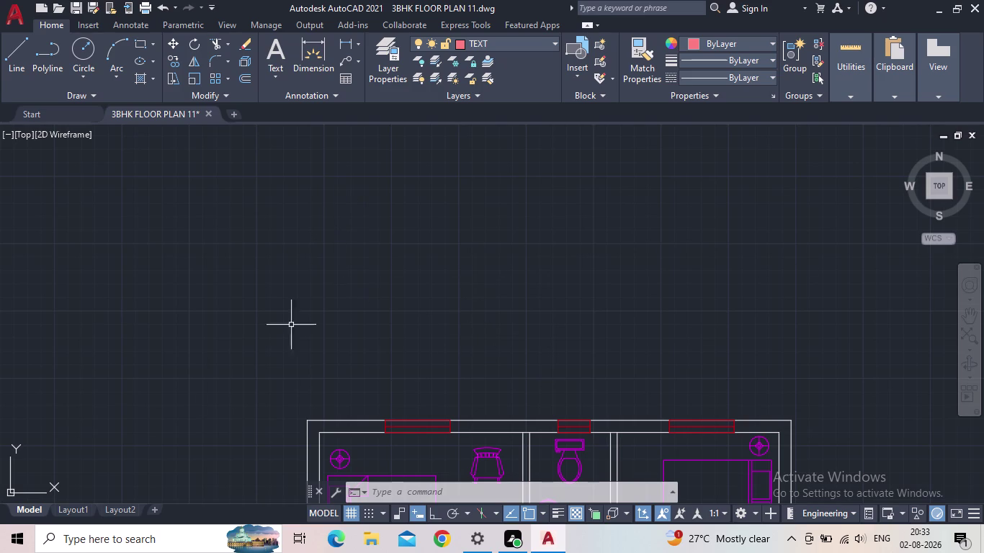
Pan and zoom to bring the 3BHK floor plan into view.
scroll(down, 3)
middle_drag(283, 324, 273, 278)
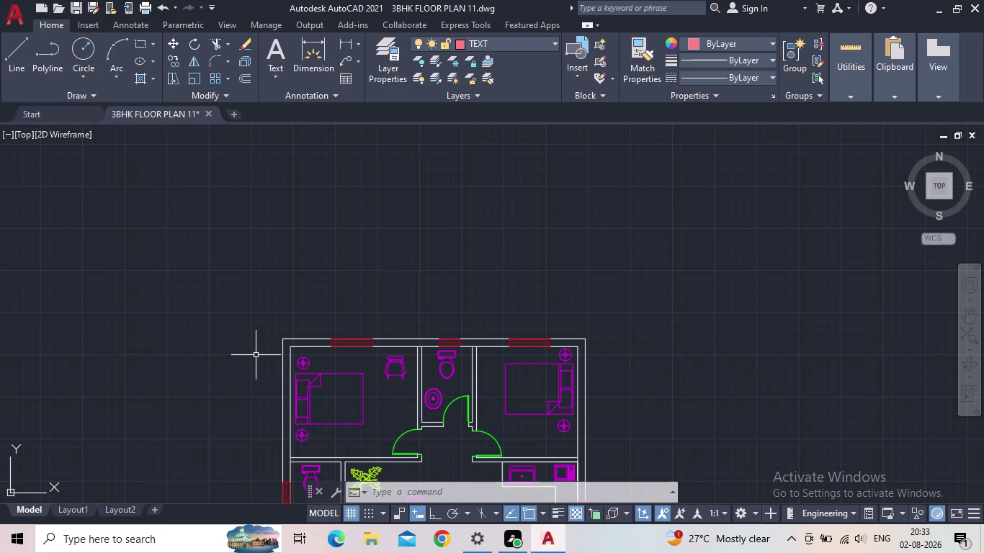
middle_drag(622, 356, 621, 353)
middle_drag(621, 352, 623, 260)
scroll(down, 3)
scroll(up, 3)
middle_click(556, 322)
scroll(up, 3)
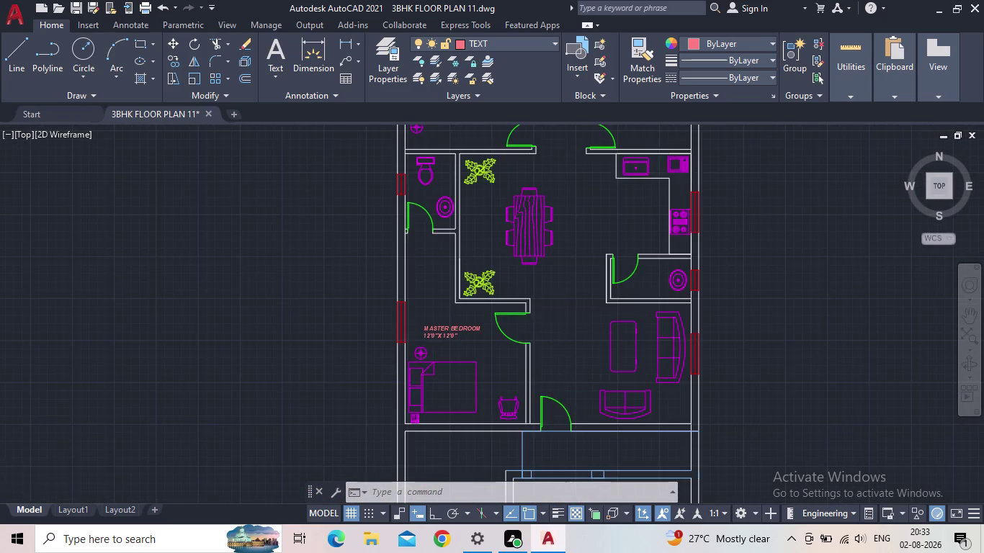
Center and zoom the view on the master bedroom's MASTER BEDROOM label.
middle_drag(575, 311, 535, 269)
scroll(down, 3)
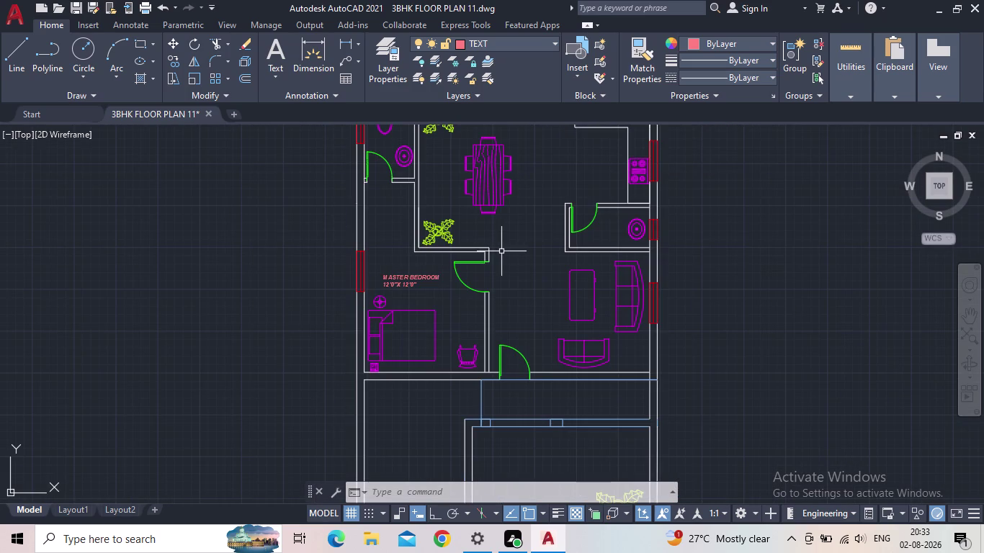
middle_drag(533, 268, 525, 318)
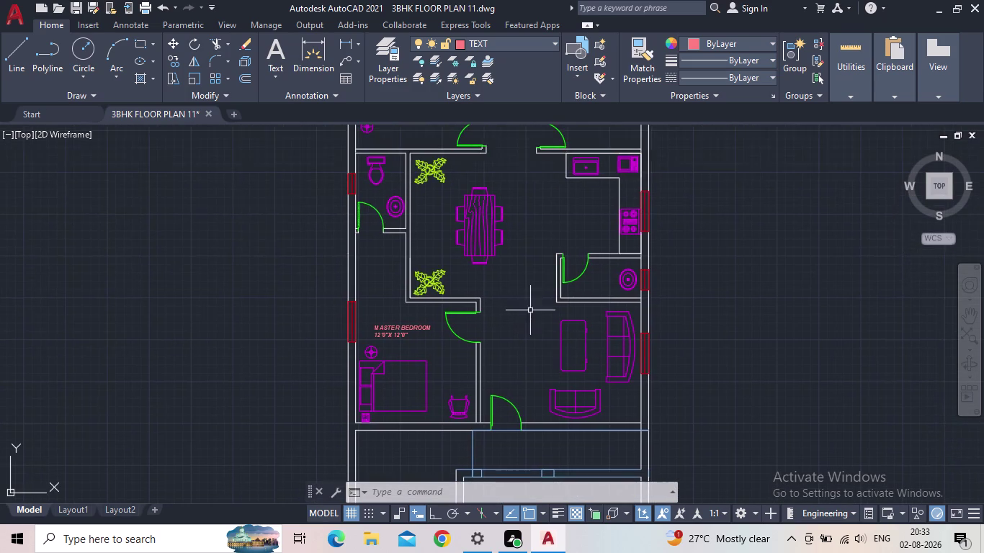
scroll(up, 3)
scroll(up, 3)
scroll(down, 3)
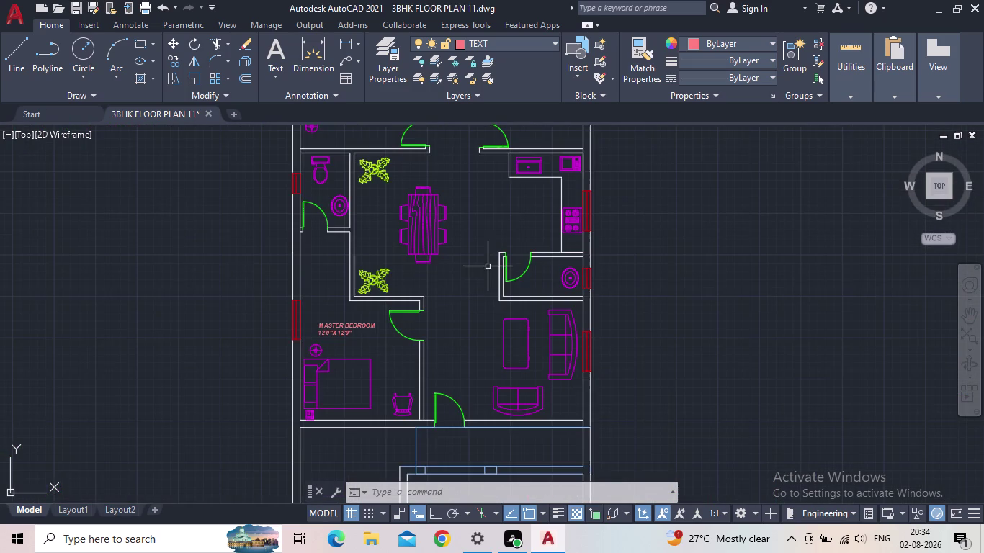
middle_drag(489, 286, 513, 309)
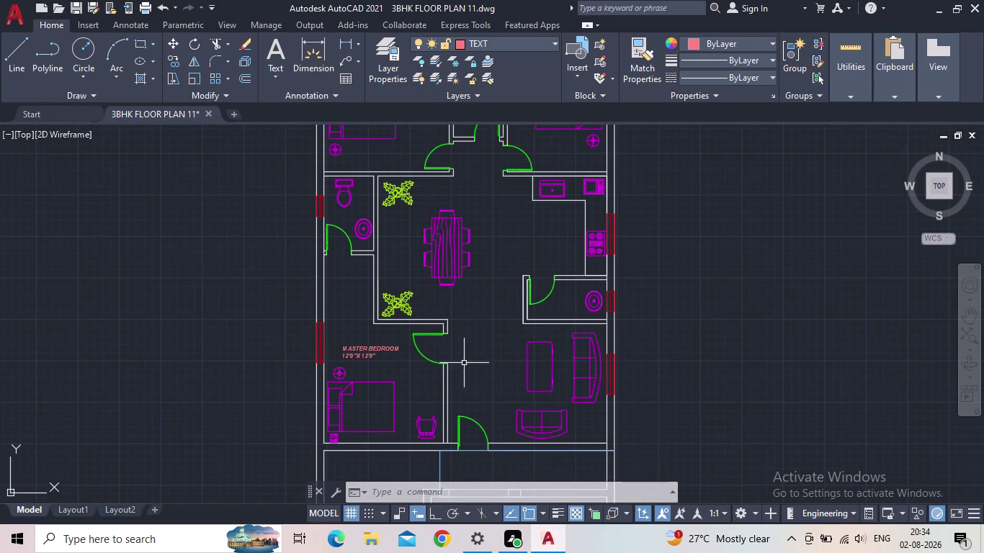
scroll(up, 3)
middle_drag(391, 364, 488, 344)
Select the MASTER BEDROOM label and scale it up much larger with SC.
drag(480, 345, 458, 338)
click(395, 311)
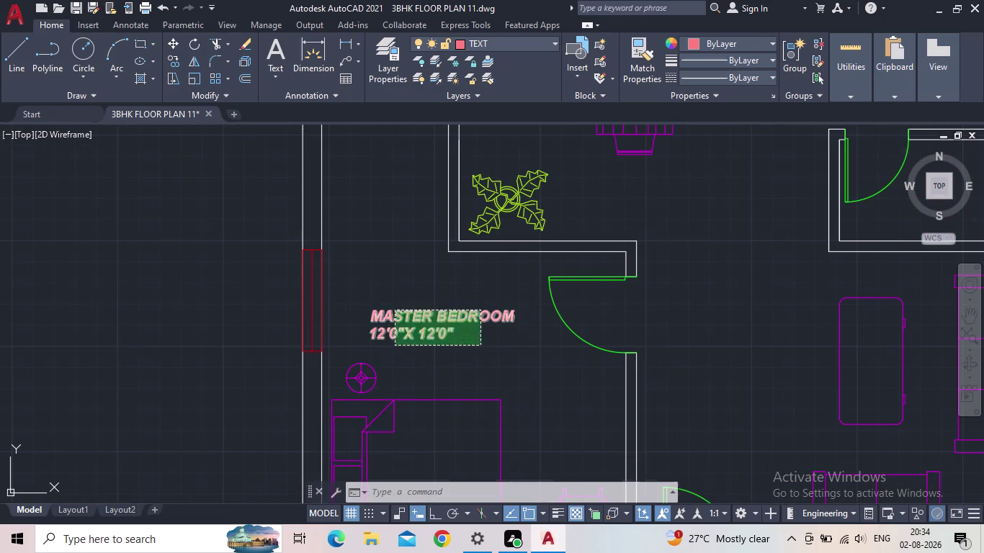
text(SC)
key(space)
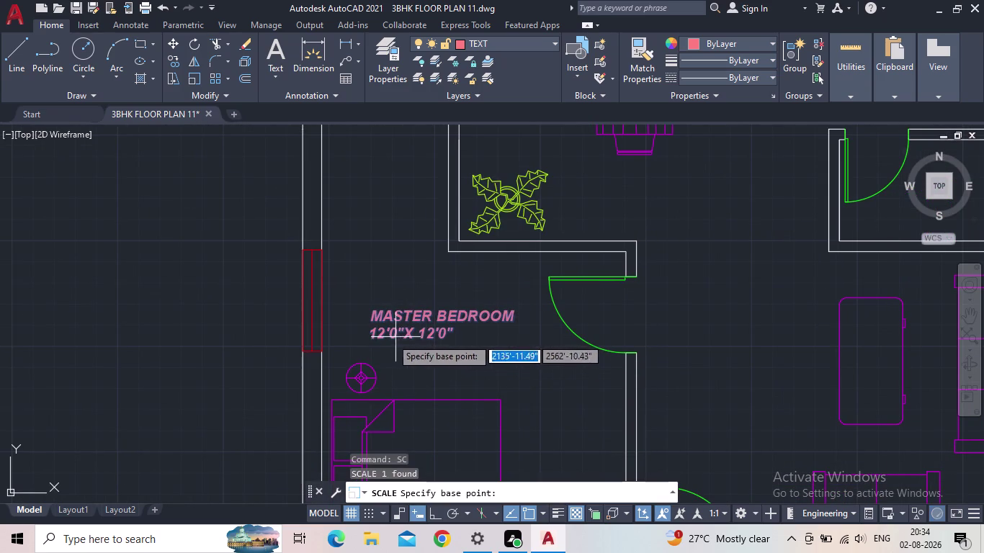
drag(369, 339, 375, 340)
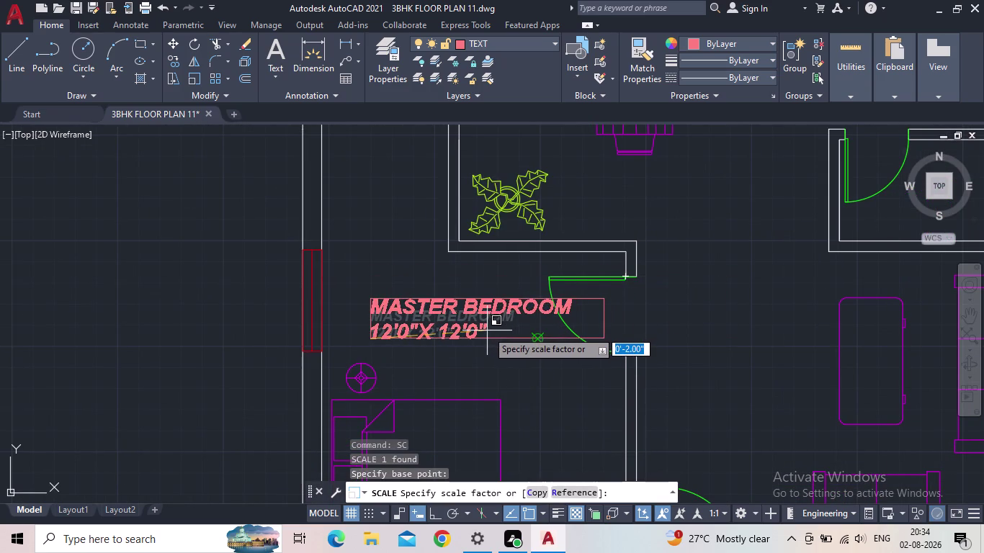
click(485, 331)
Scale both label lines back down from their left end.
scroll(down, 3)
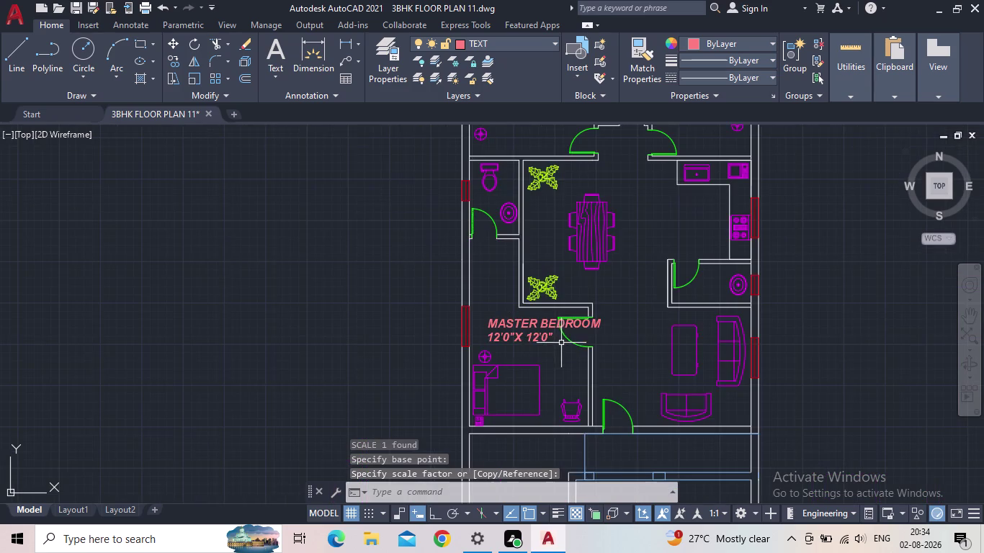
scroll(up, 3)
click(507, 327)
click(512, 341)
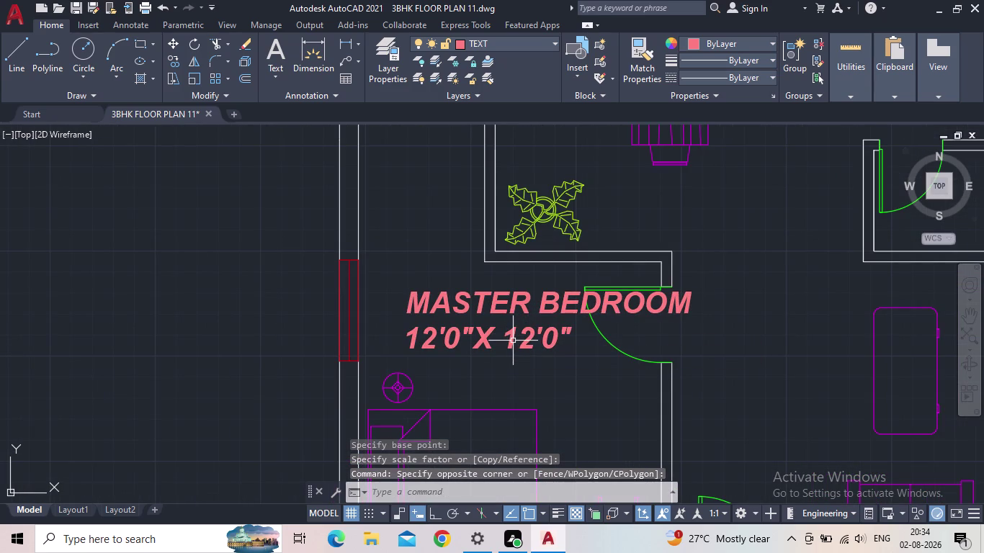
text(SC)
key(space)
click(506, 335)
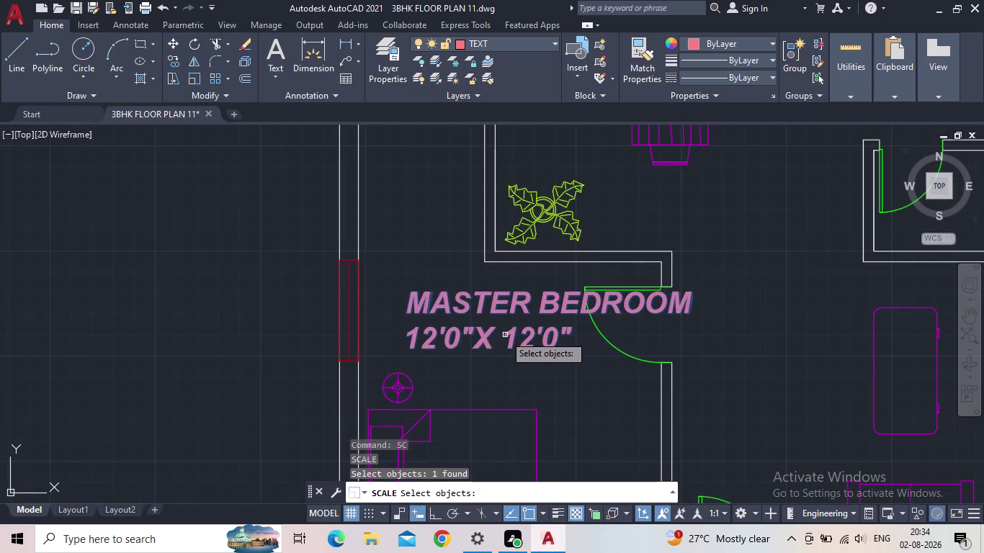
click(413, 348)
key(space)
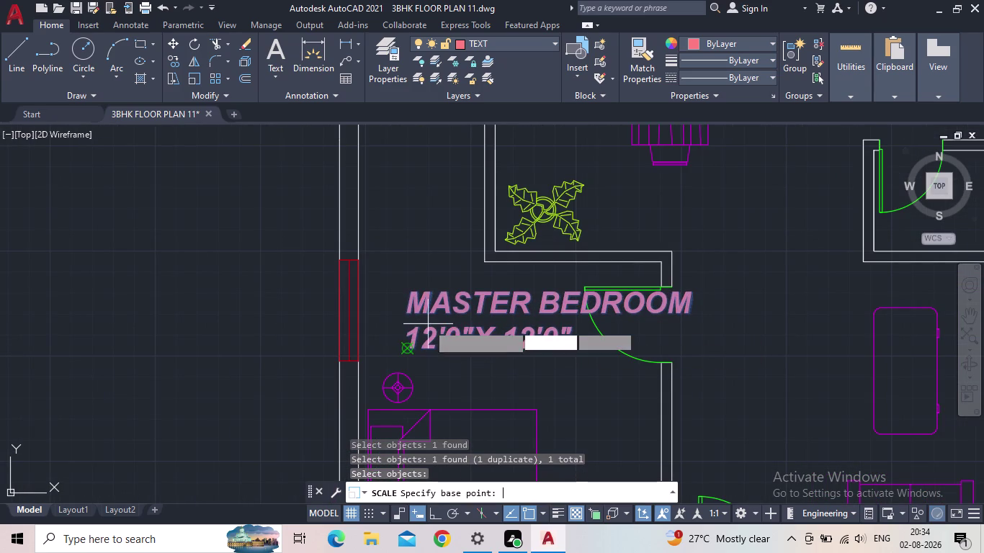
click(413, 344)
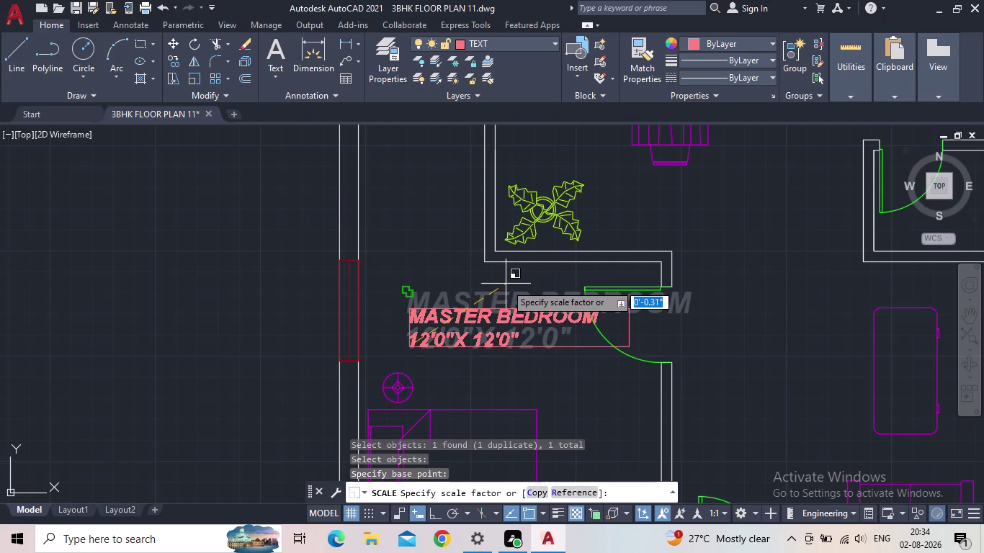
click(501, 286)
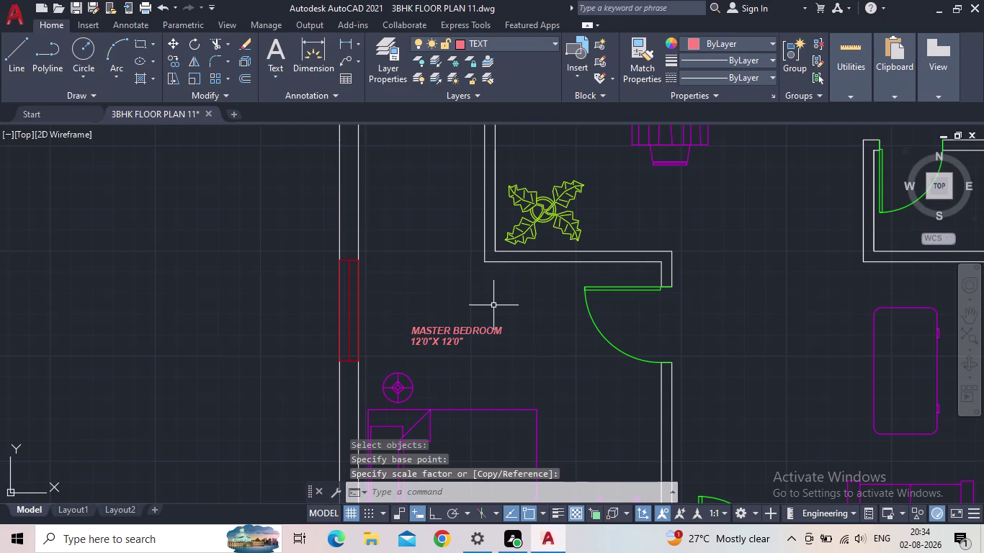
Rescale both label lines to a medium size.
text(SC)
key(space)
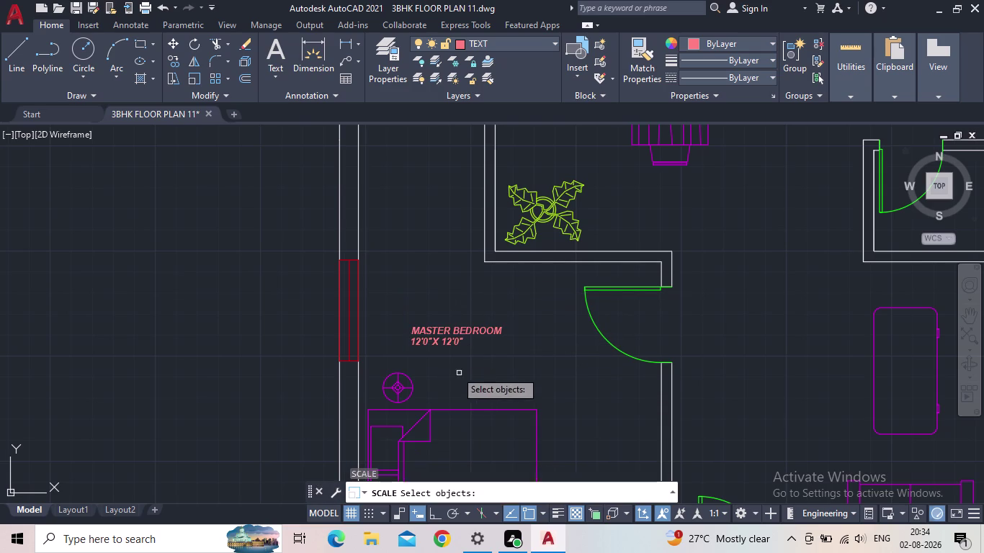
drag(449, 359, 441, 345)
click(424, 315)
key(space)
click(416, 342)
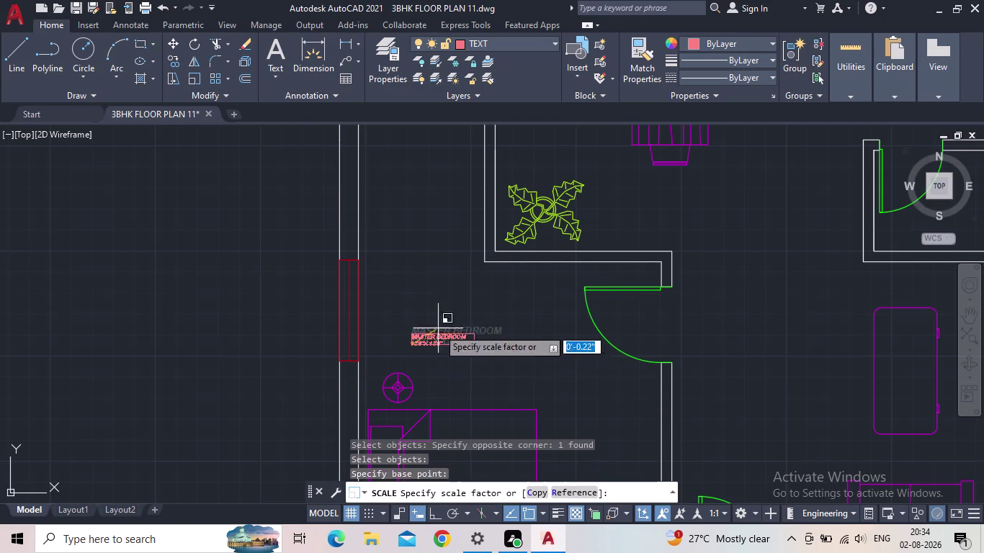
click(524, 303)
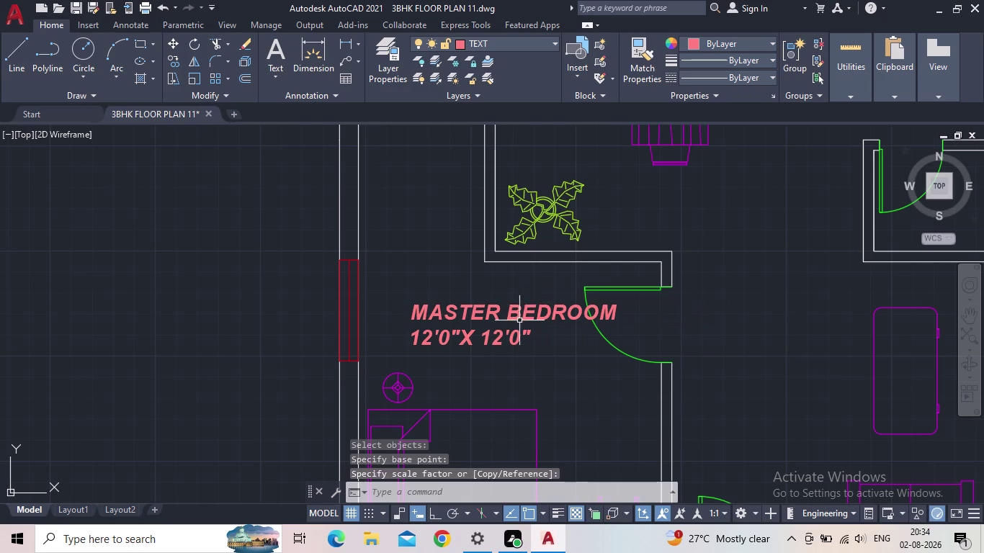
Grip-move the label closer to the bedroom's left wall.
click(512, 329)
click(414, 306)
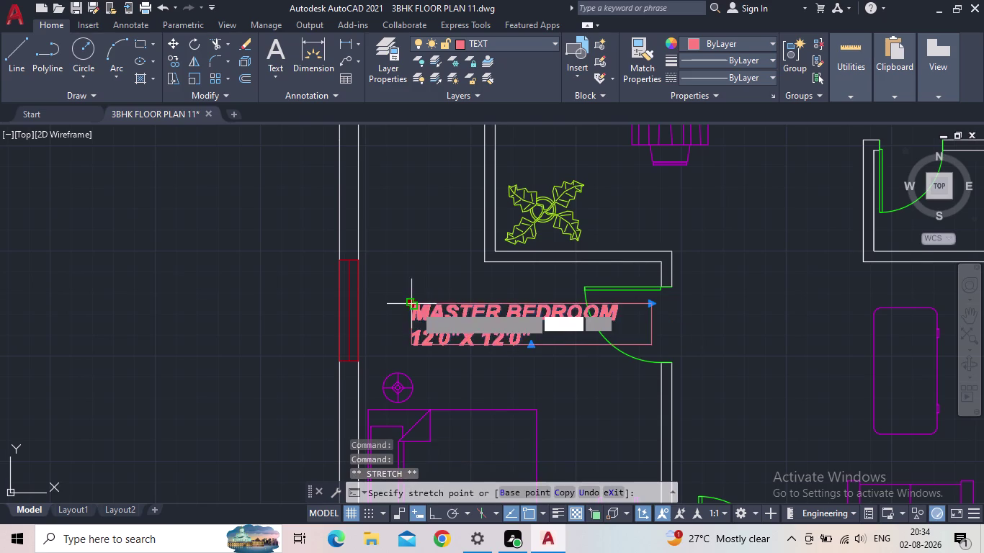
click(371, 302)
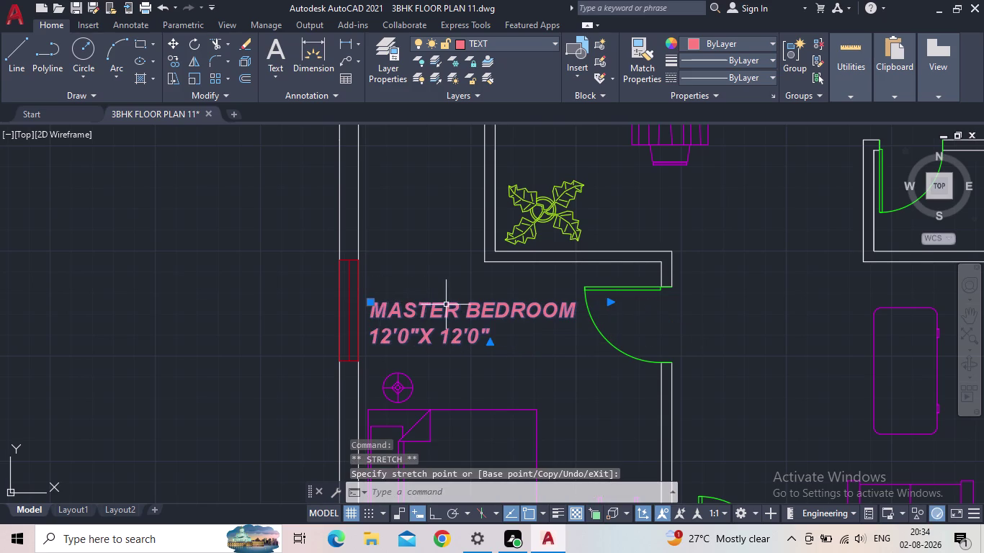
middle_drag(450, 307, 583, 314)
scroll(down, 3)
key(Escape)
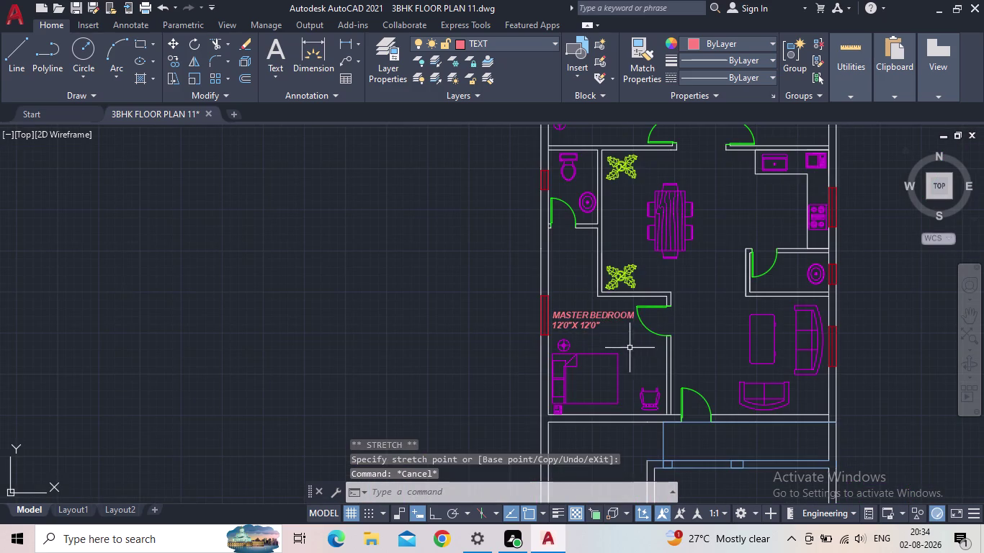
scroll(up, 3)
Nudge the label slightly lower within the room.
click(576, 320)
click(591, 317)
click(590, 312)
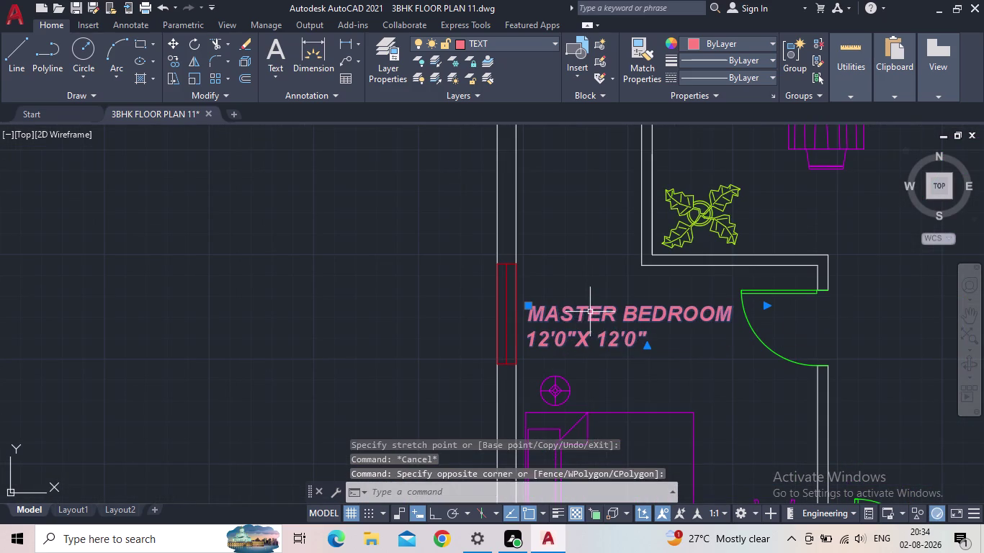
click(527, 305)
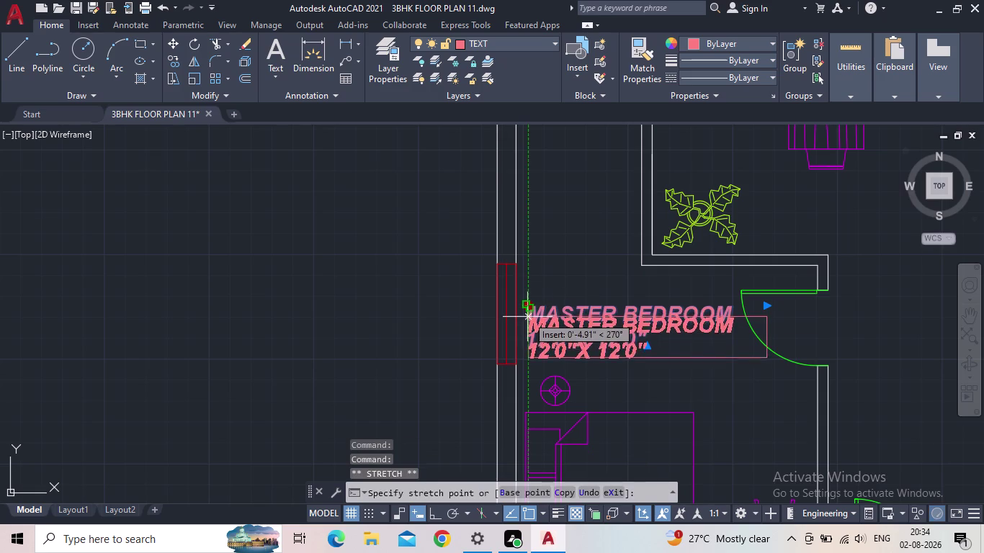
click(528, 321)
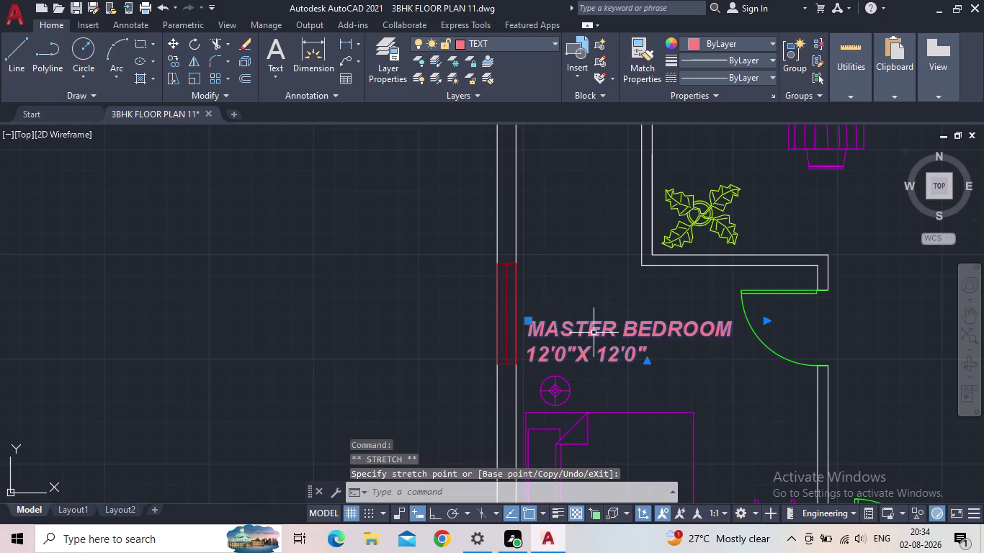
key(Escape)
Review the label placement, save the drawing, and reselect the label.
scroll(down, 3)
middle_drag(594, 335, 507, 299)
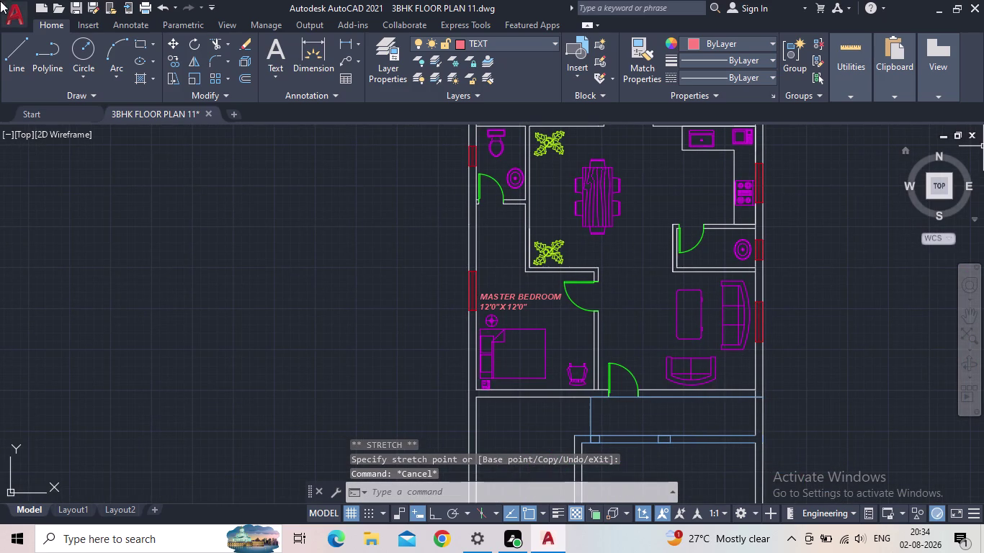
click(72, 7)
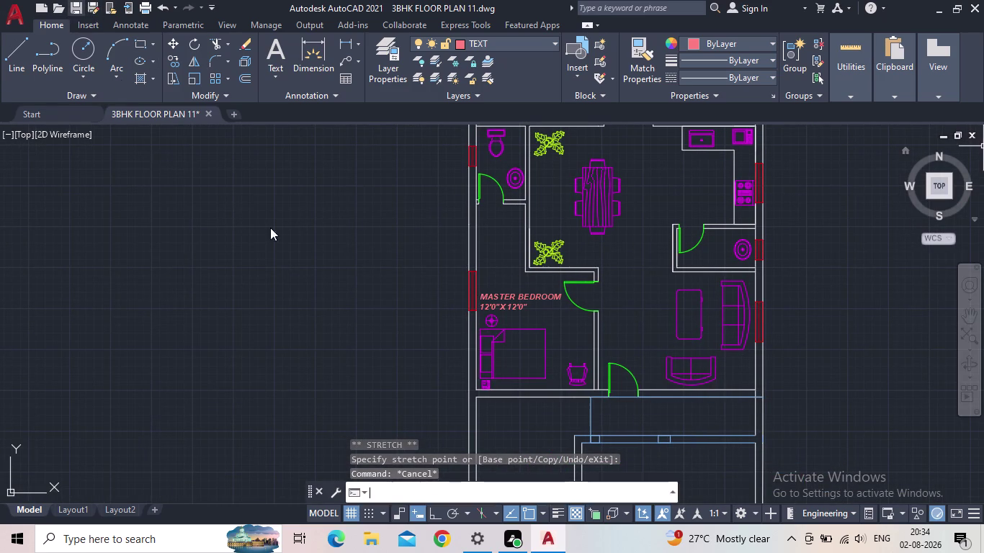
scroll(up, 3)
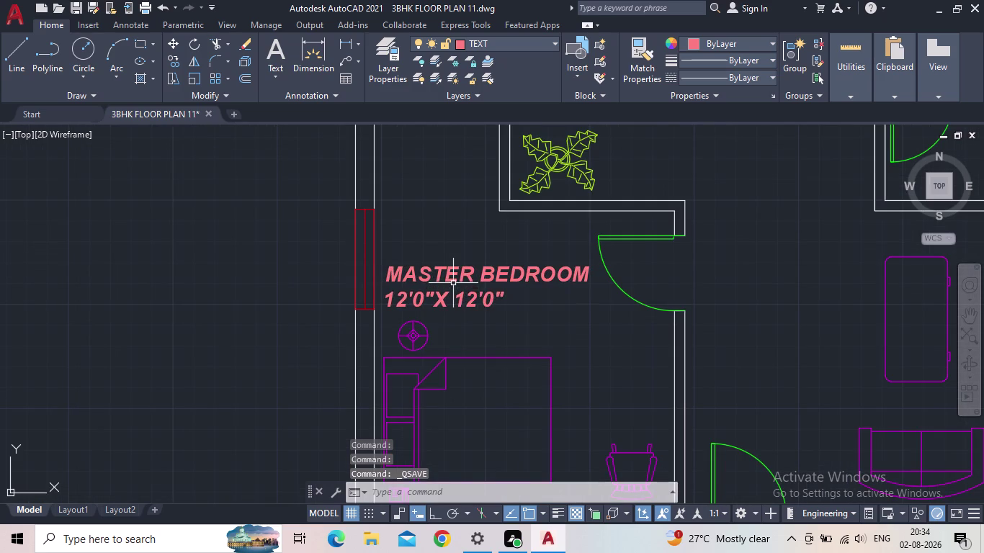
click(453, 283)
double_click(481, 301)
Copy the MASTER BEDROOM label with CO, moving the duplicate toward the living room.
click(458, 299)
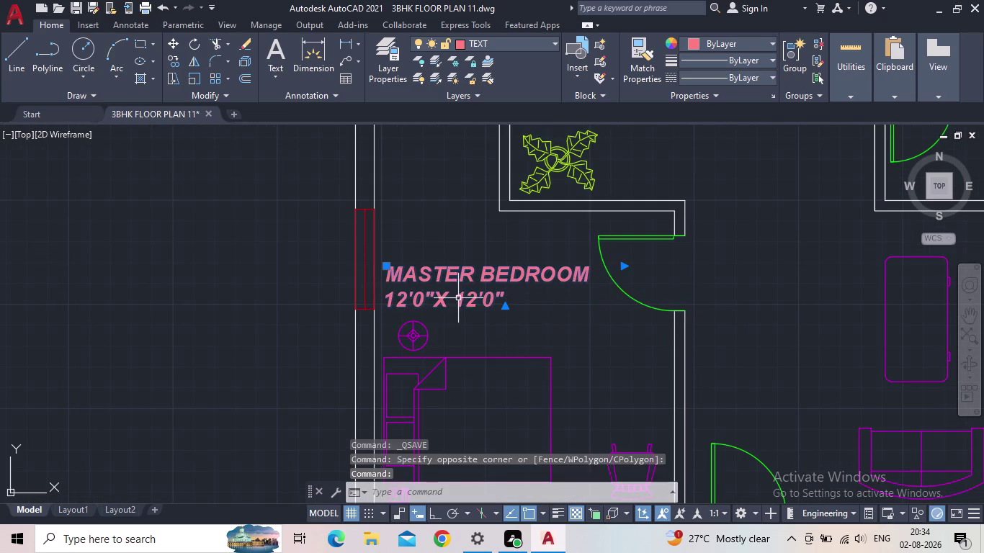
key(c)
key(o)
key(Return)
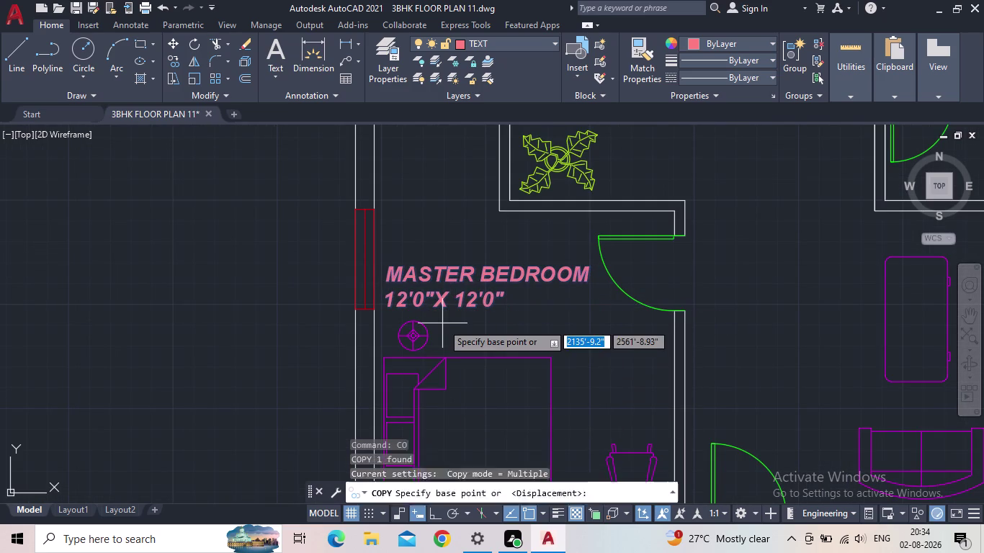
click(389, 307)
middle_drag(674, 288, 516, 335)
scroll(down, 3)
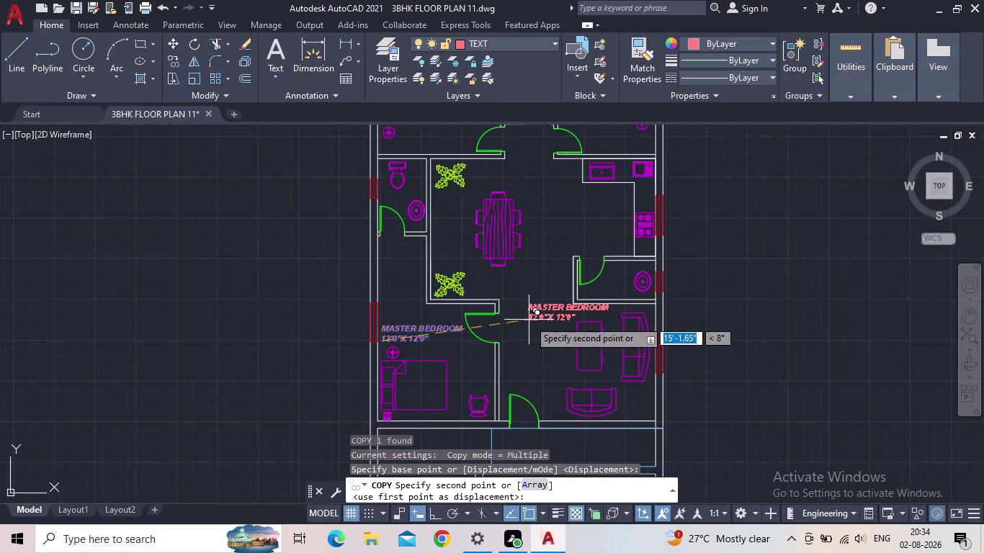